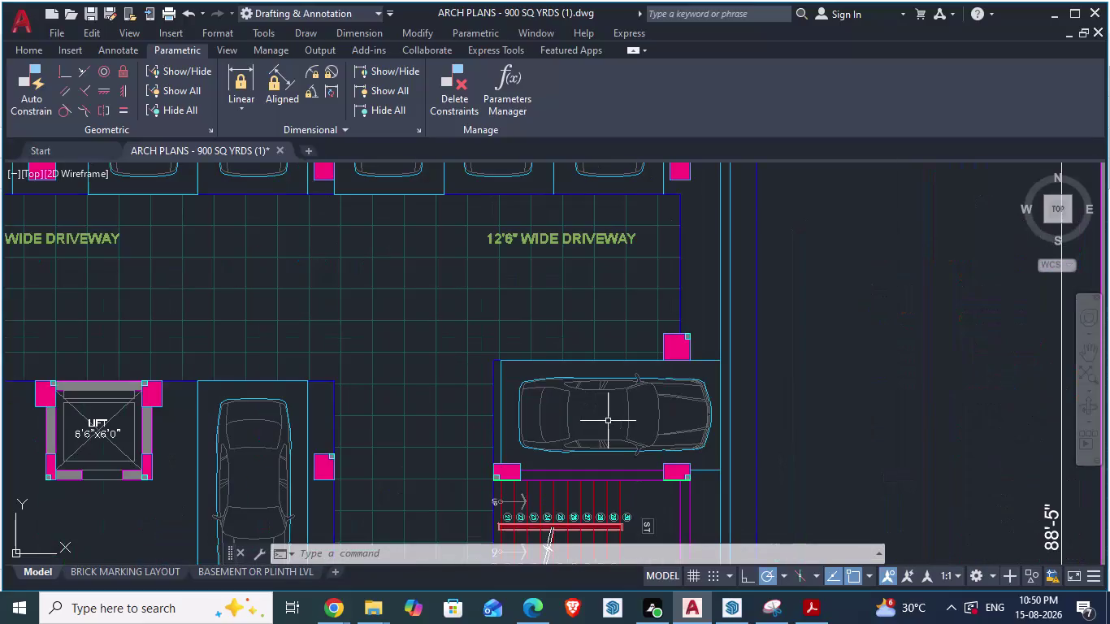
scroll(down, 3)
scroll(up, 3)
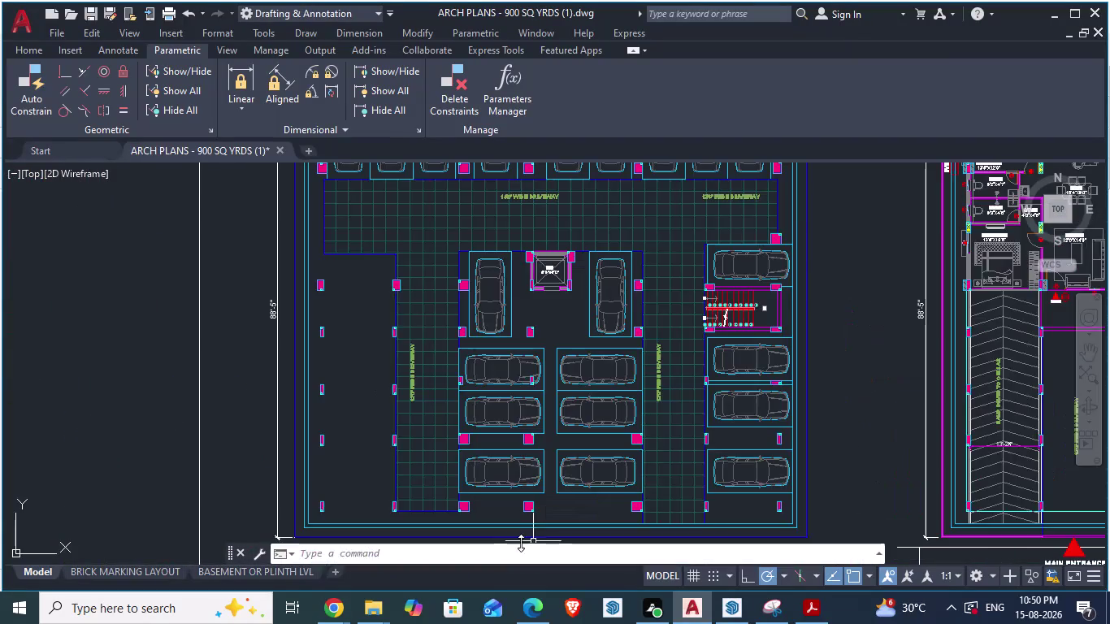
scroll(up, 3)
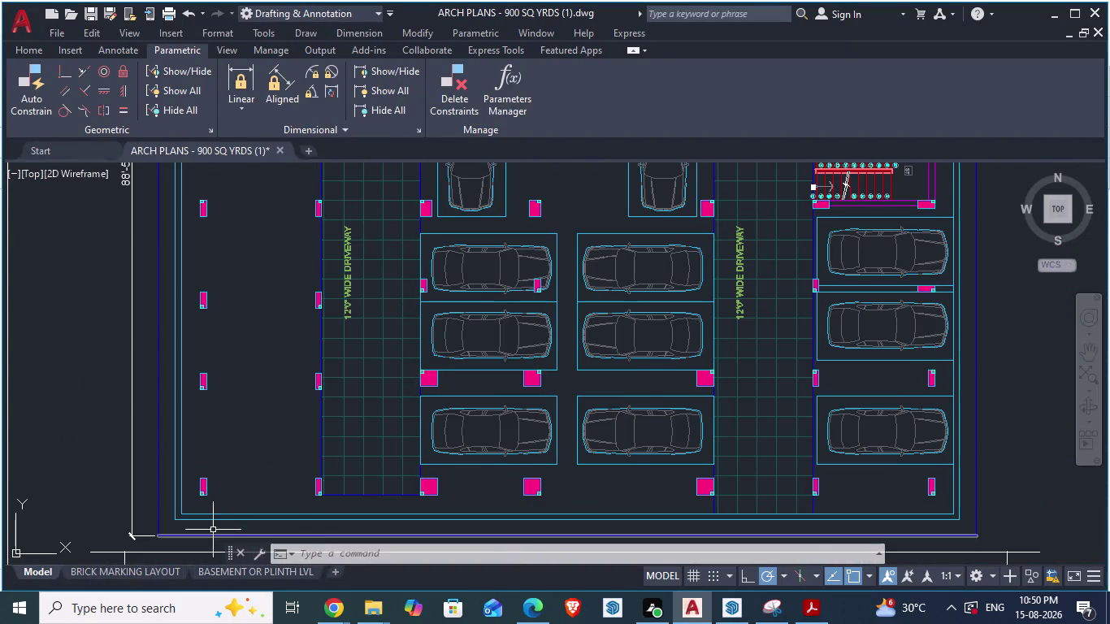
scroll(up, 3)
scroll(down, 3)
key(d)
key(a)
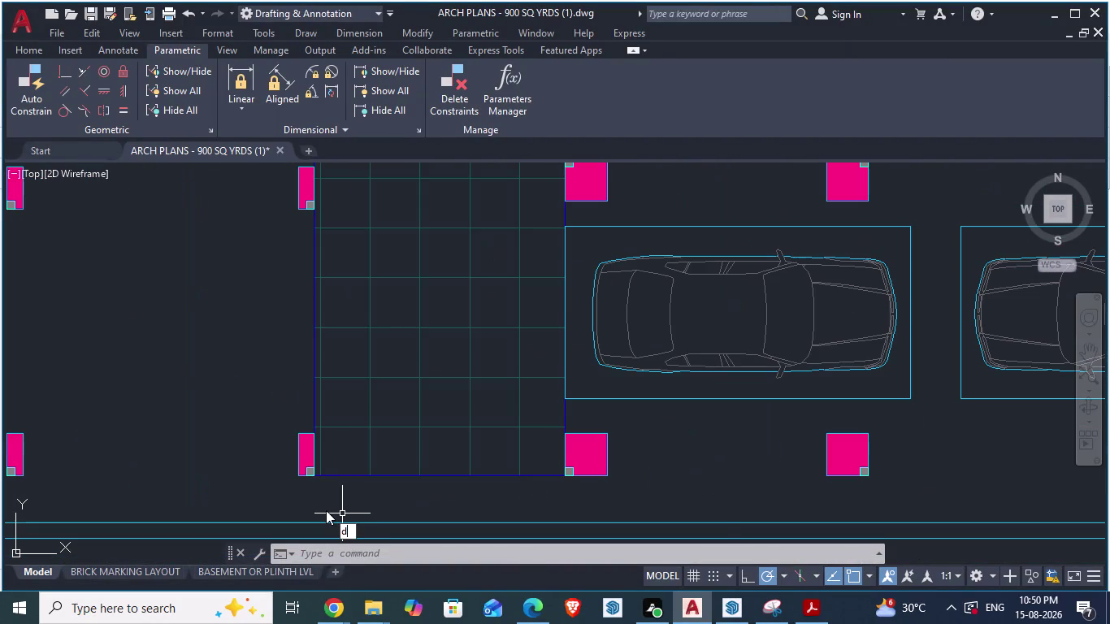
key(Return)
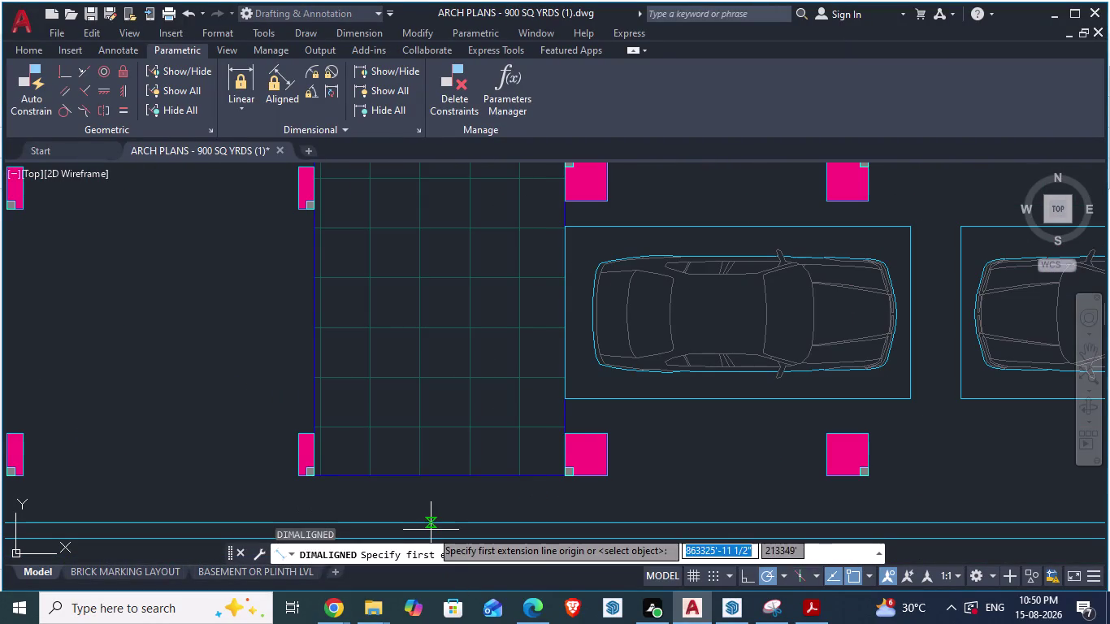
click(428, 525)
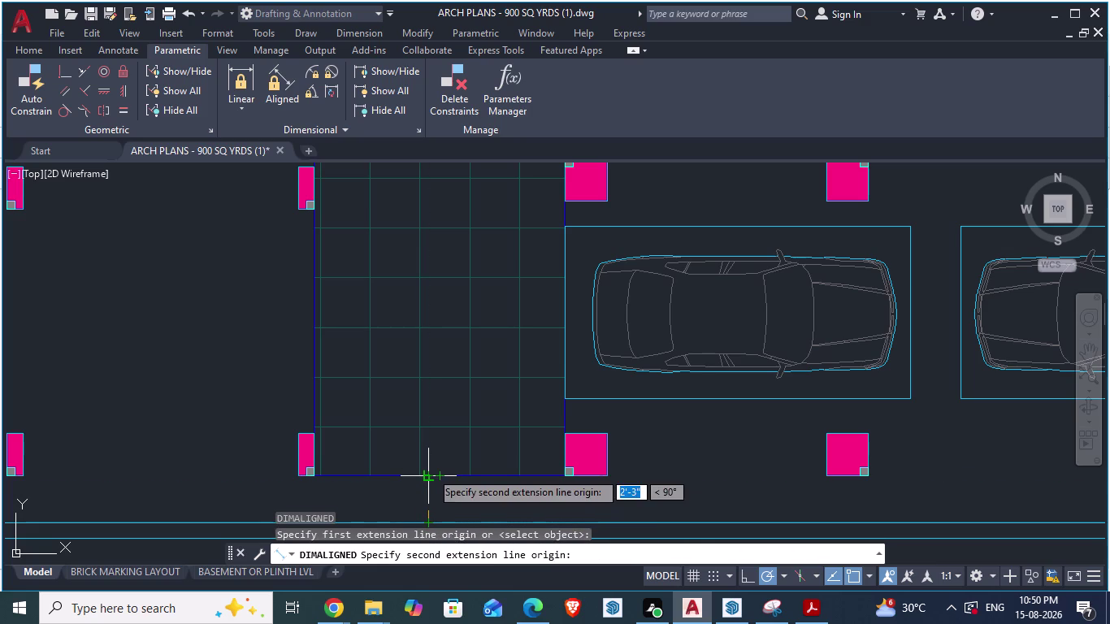
scroll(up, 3)
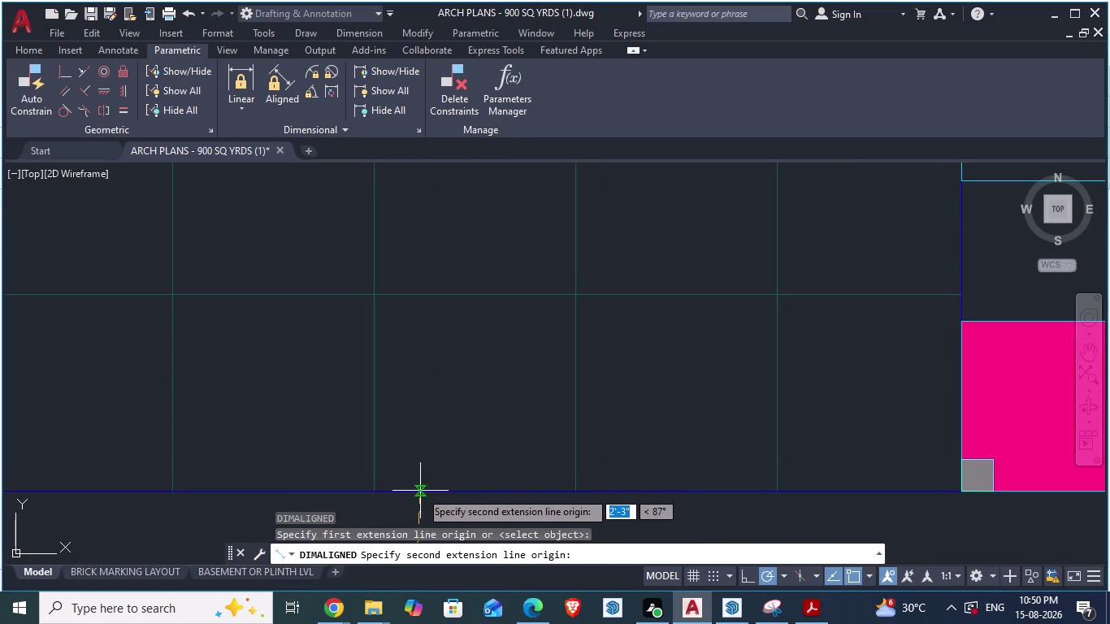
scroll(down, 3)
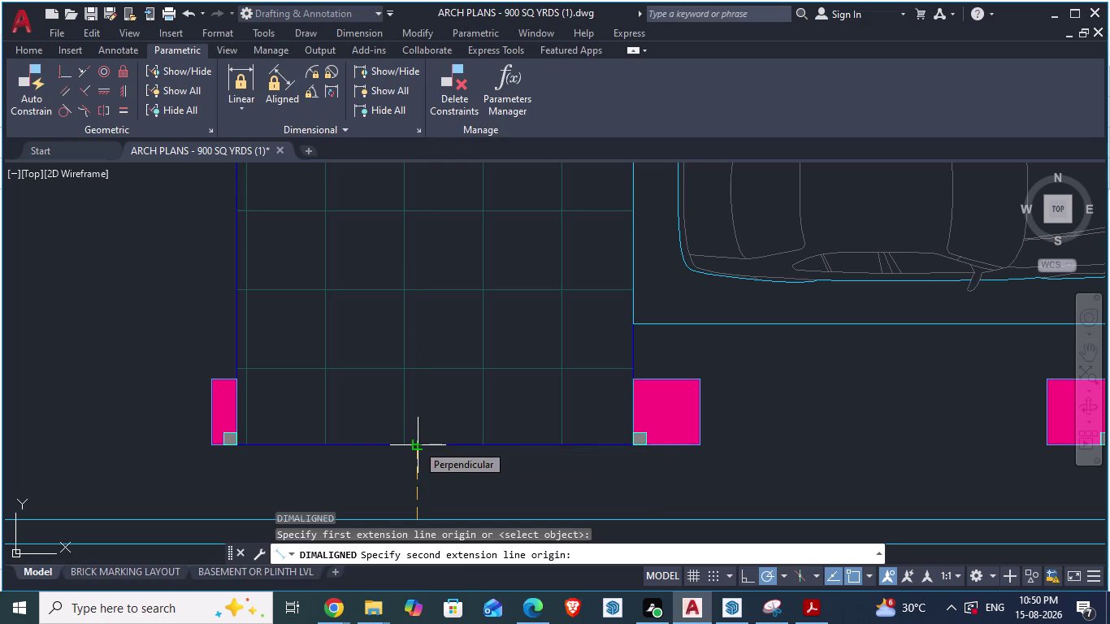
key(Escape)
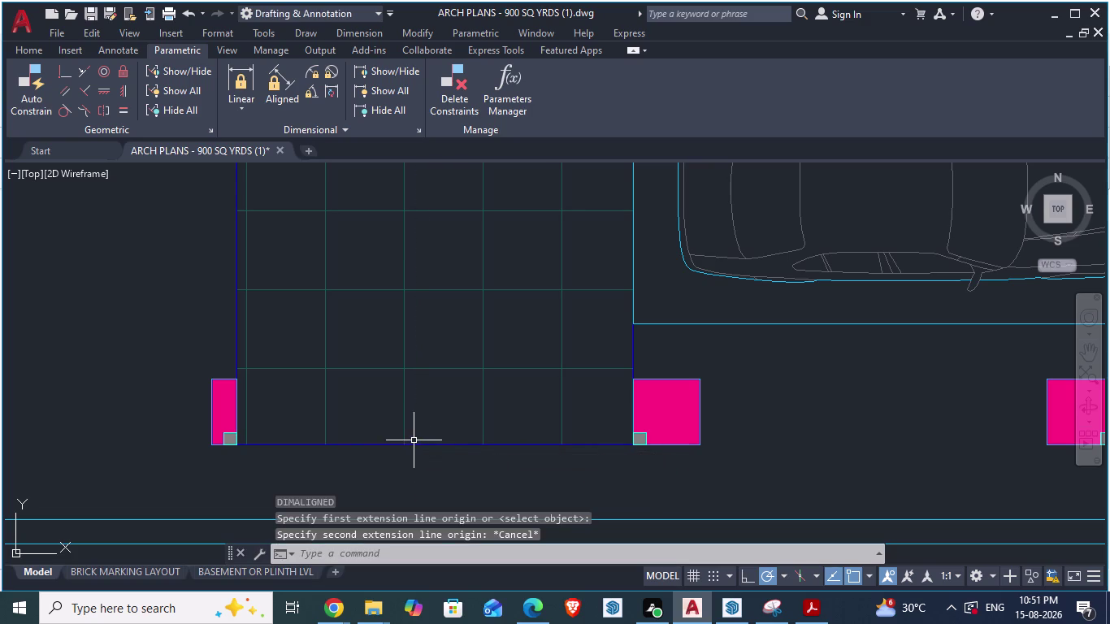